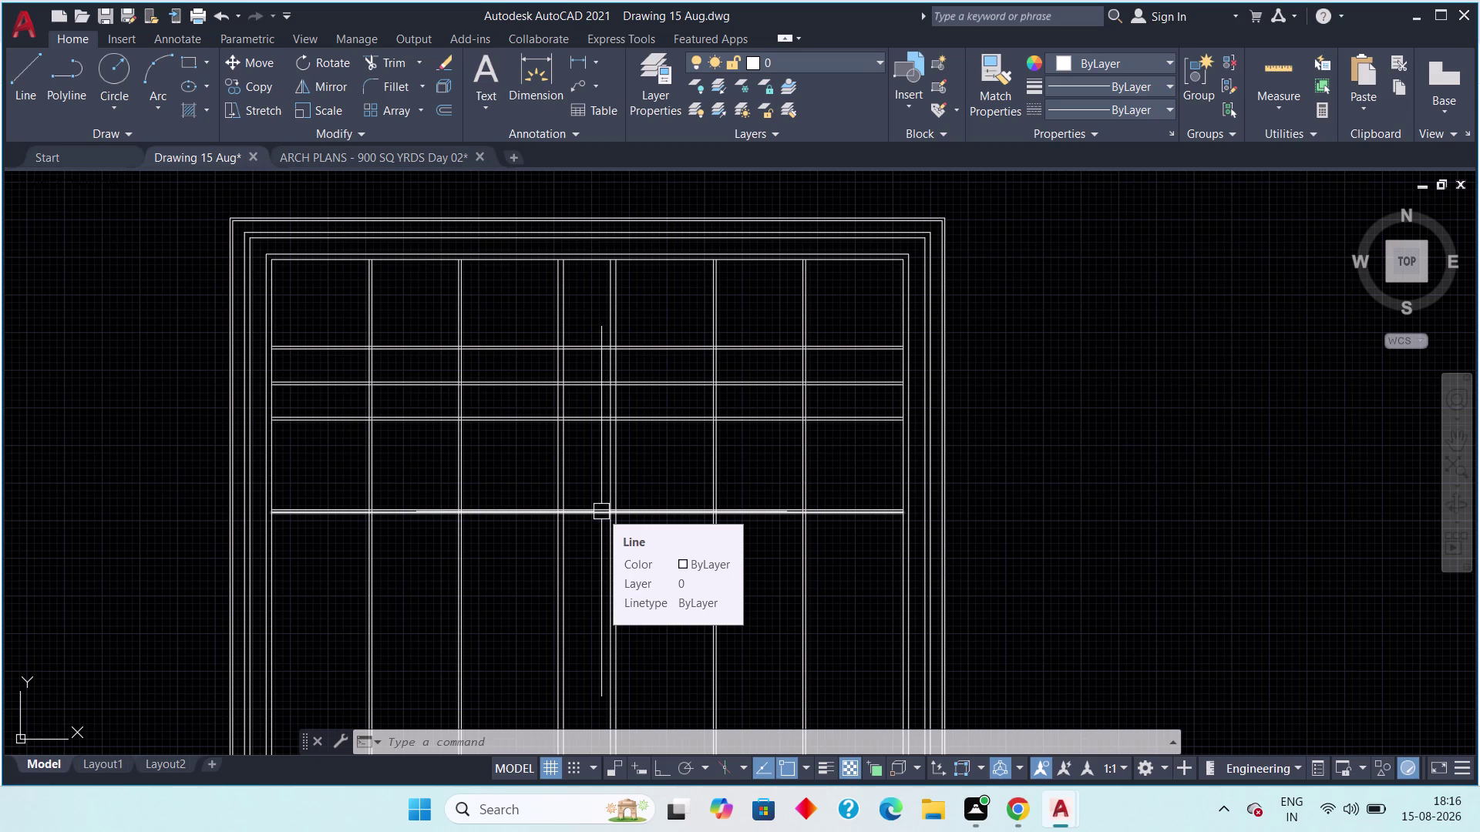
key(Escape)
middle_drag(642, 579, 703, 564)
key(Escape)
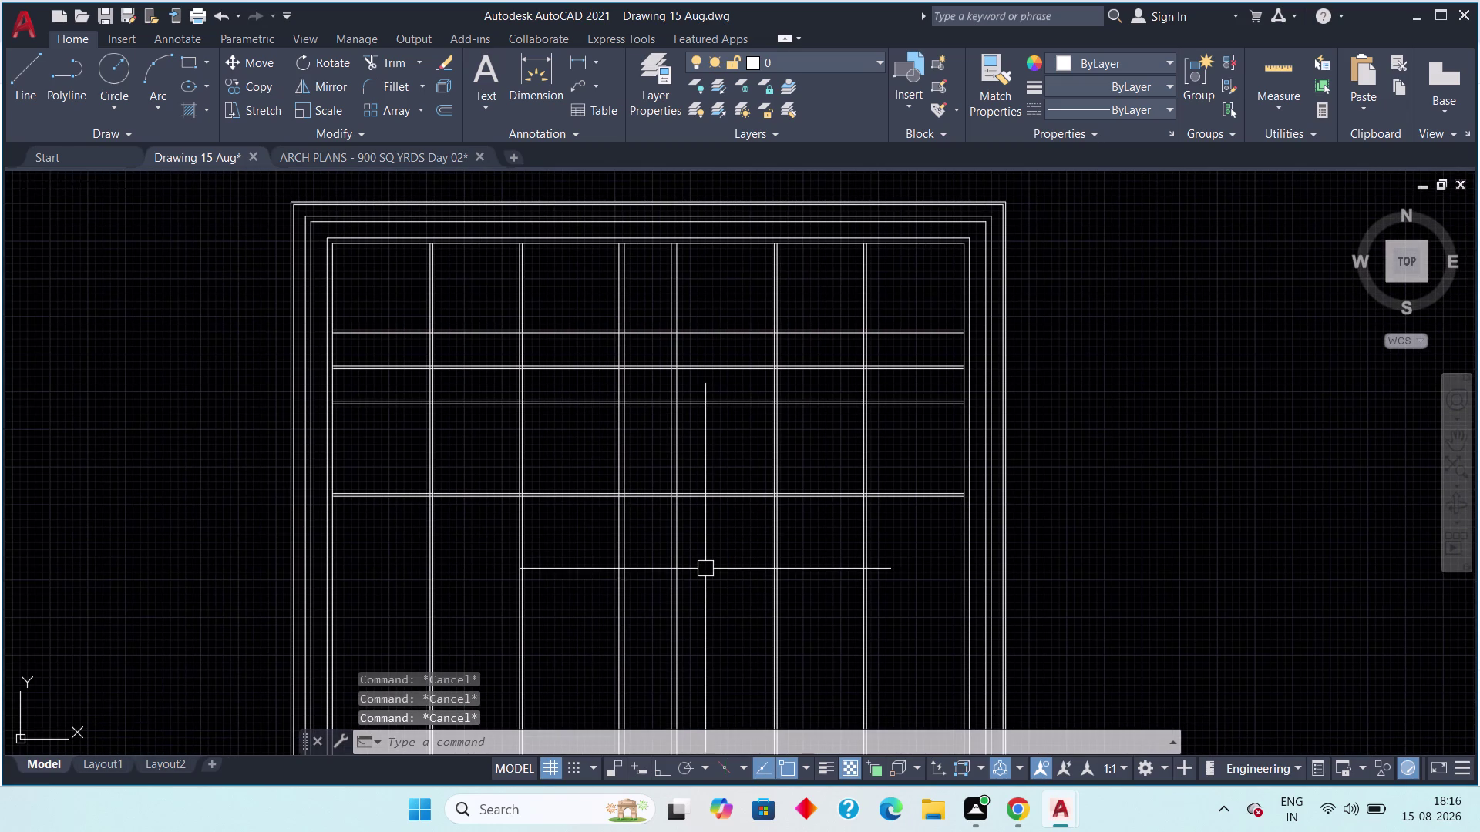
key(Escape)
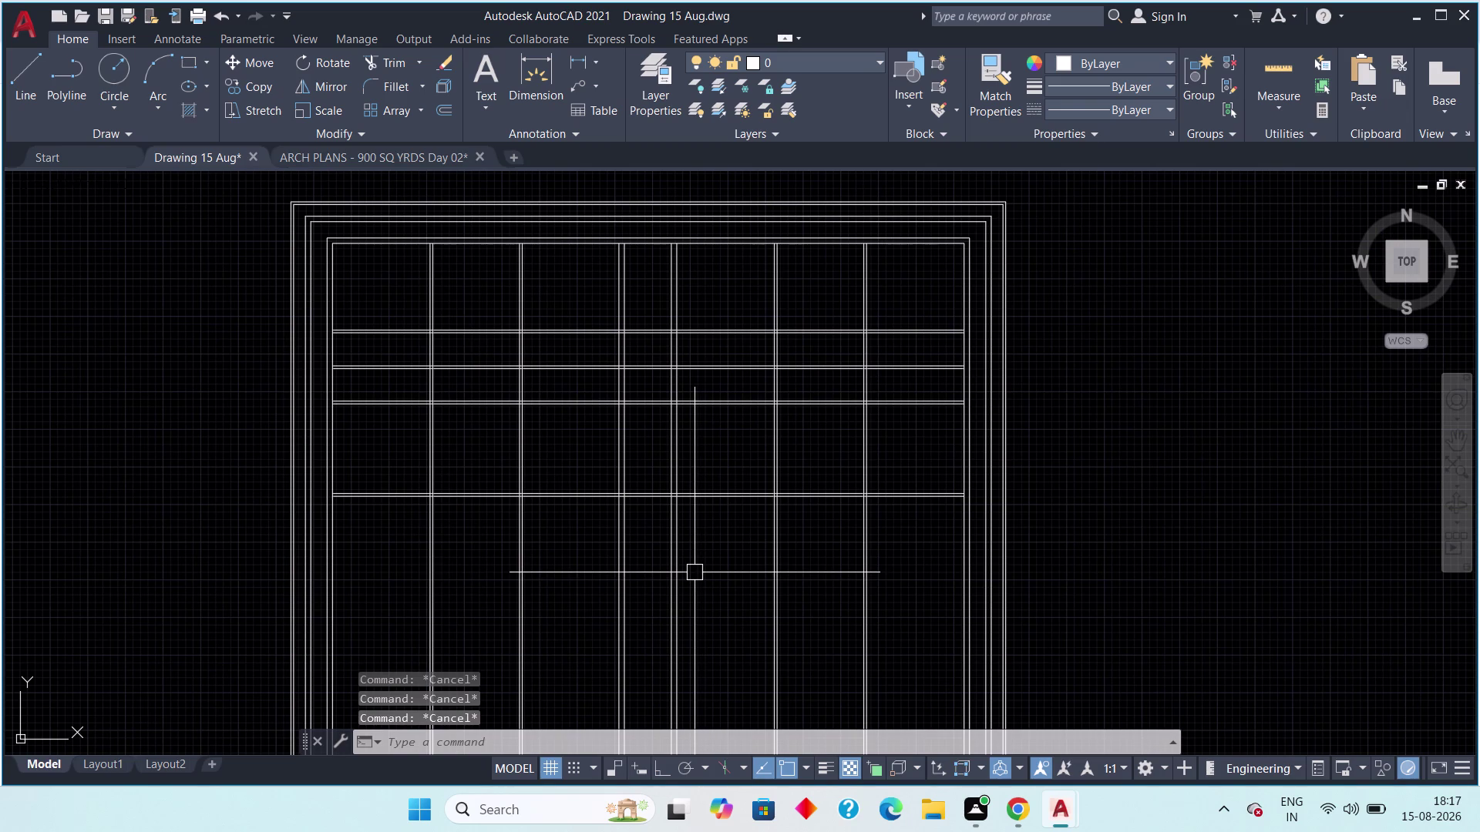
middle_drag(603, 599, 629, 633)
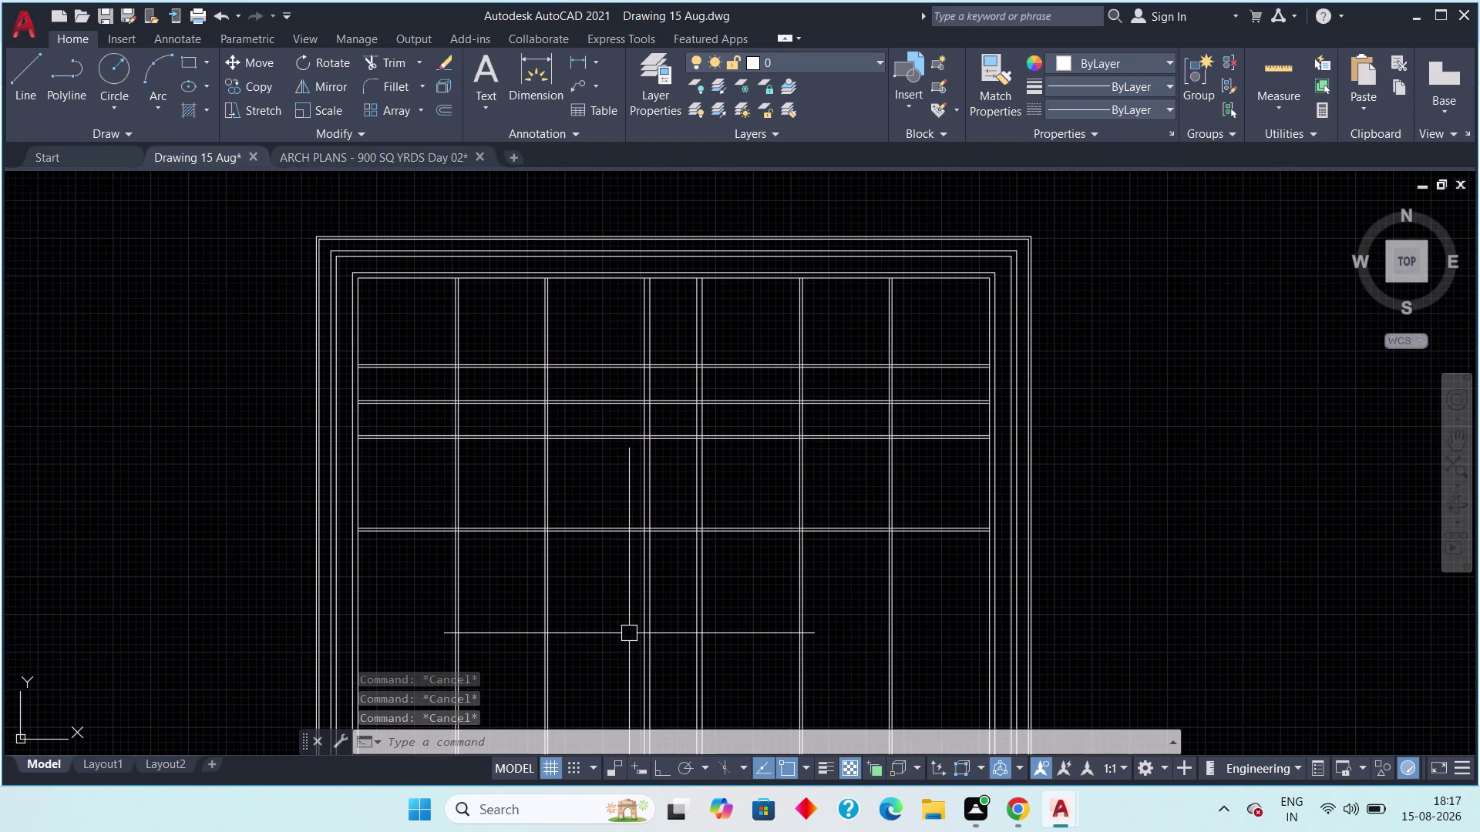